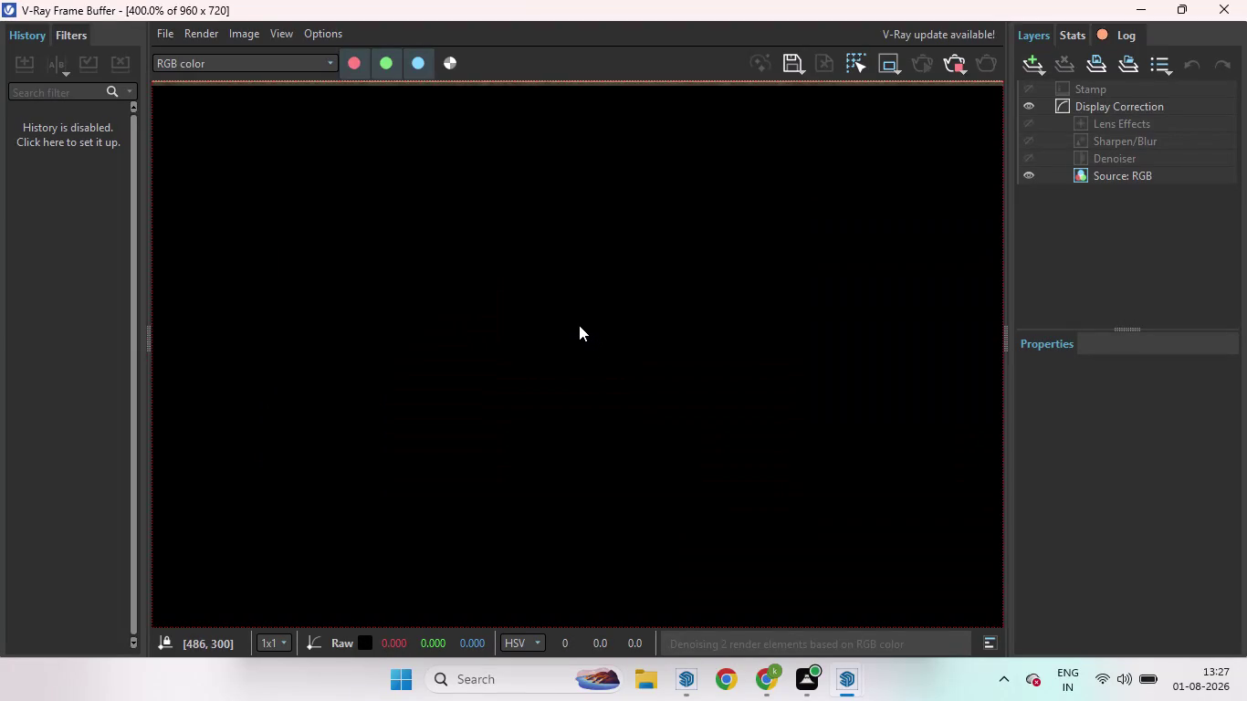
Zoom in and out over the arched TV wall and wooden console in the frame buffer.
scroll(down, 3)
scroll(down, 3)
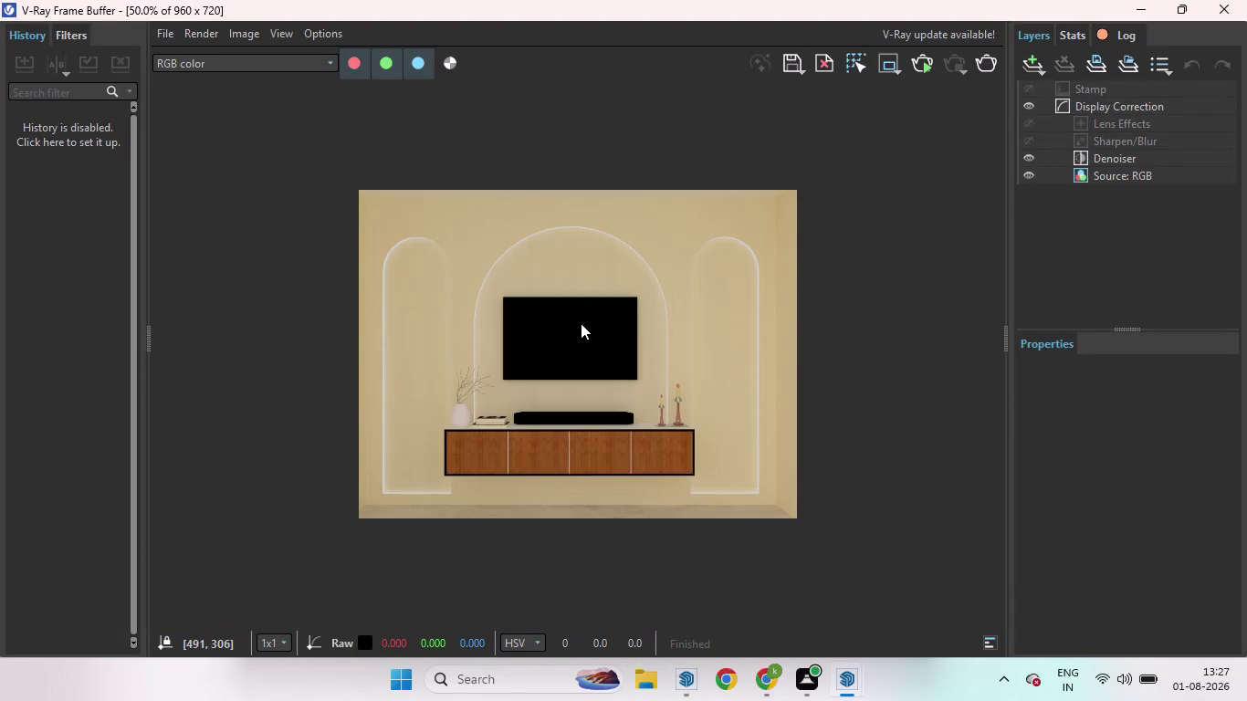
scroll(up, 3)
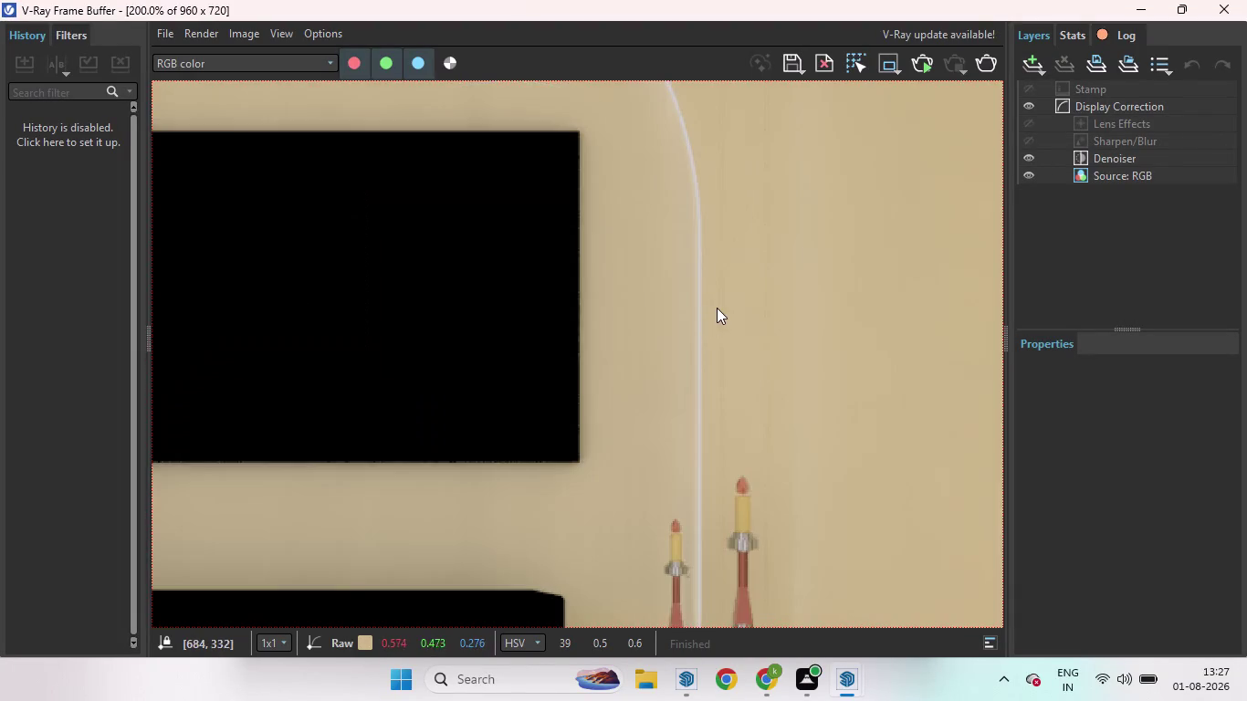
scroll(down, 3)
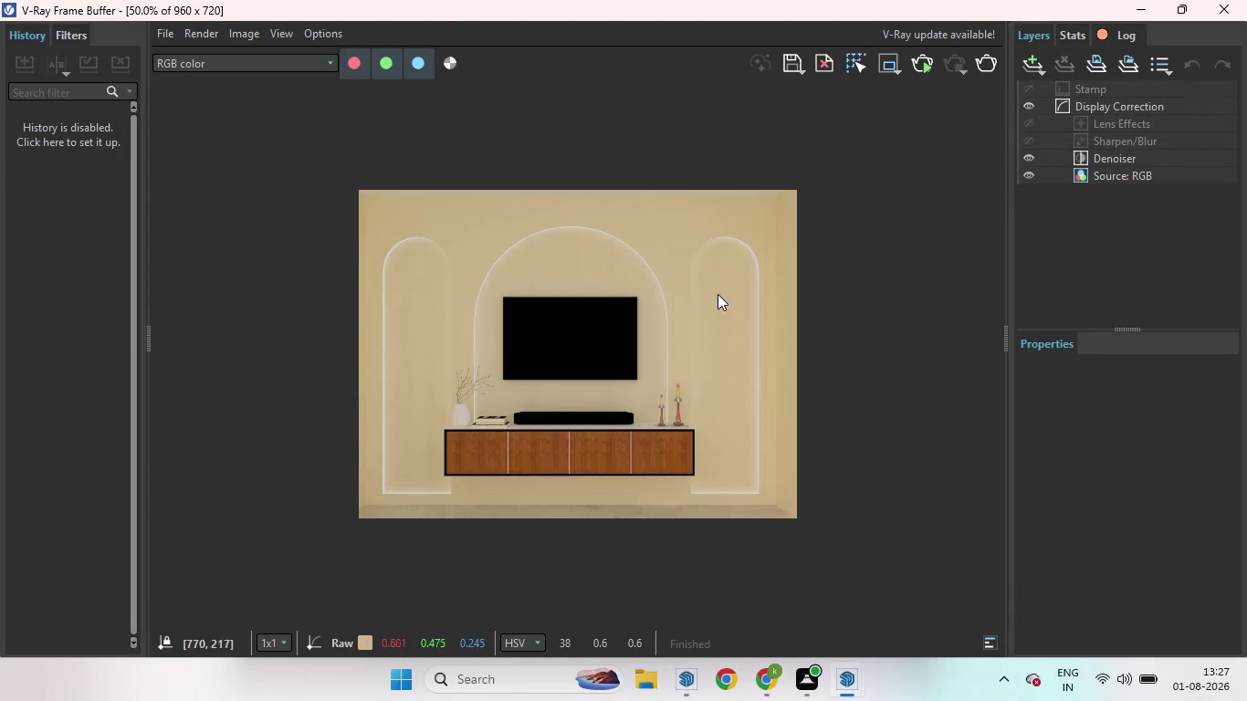
scroll(up, 3)
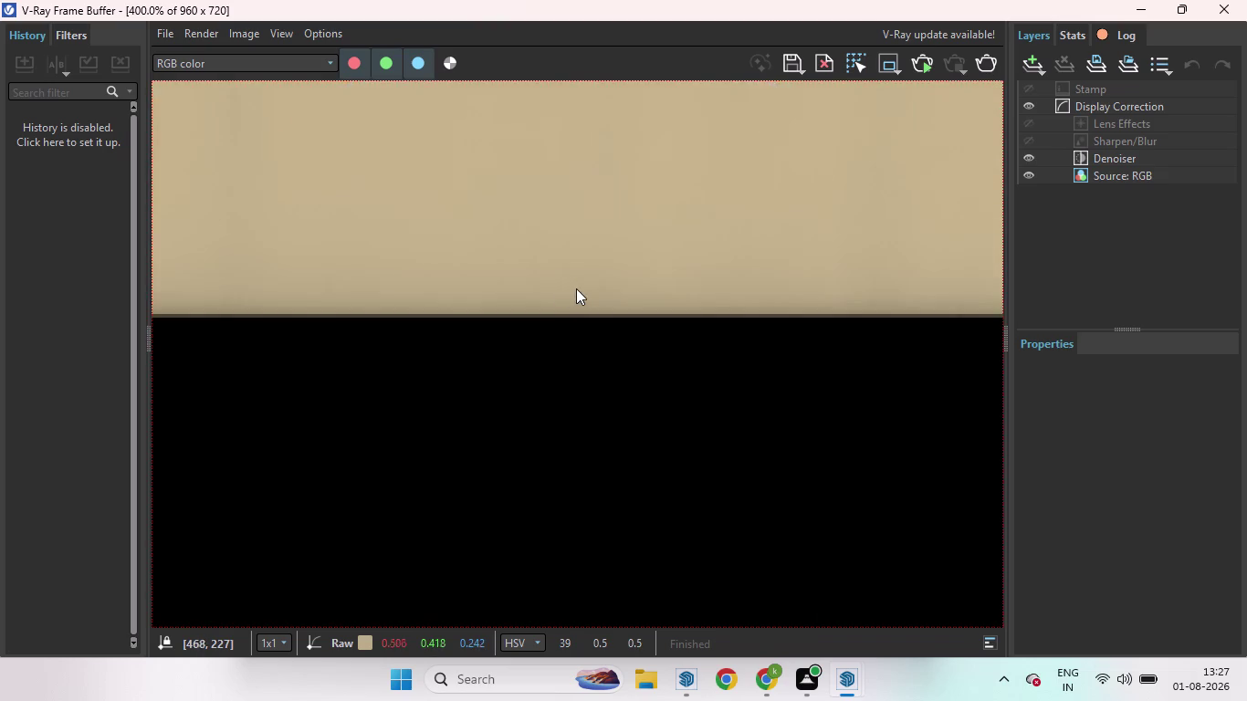
scroll(down, 3)
scroll(down, 3)
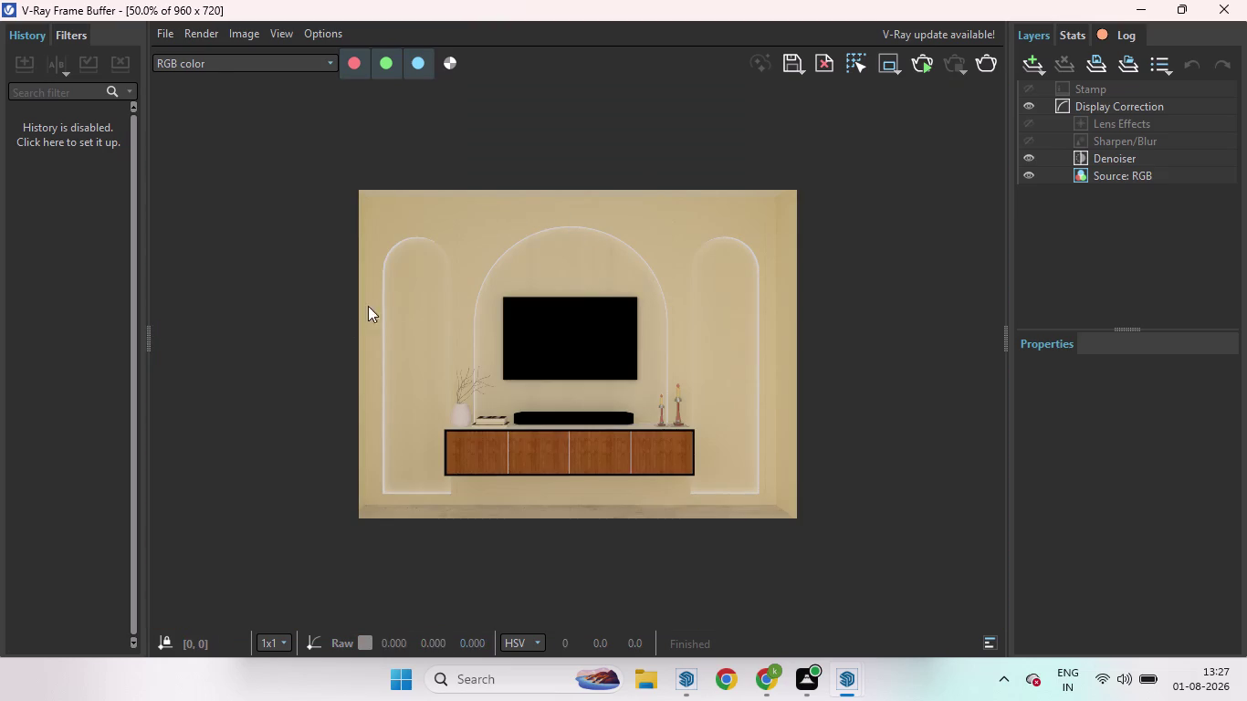
scroll(up, 3)
scroll(up, 3)
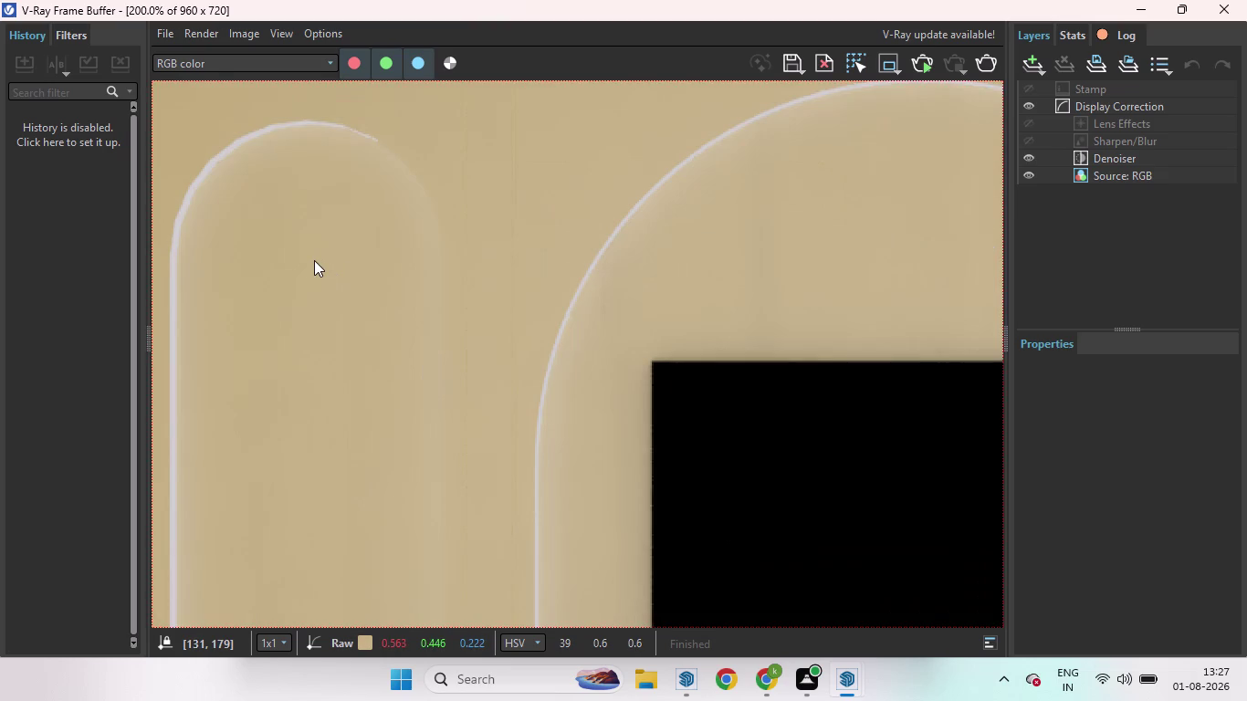
scroll(down, 3)
scroll(up, 3)
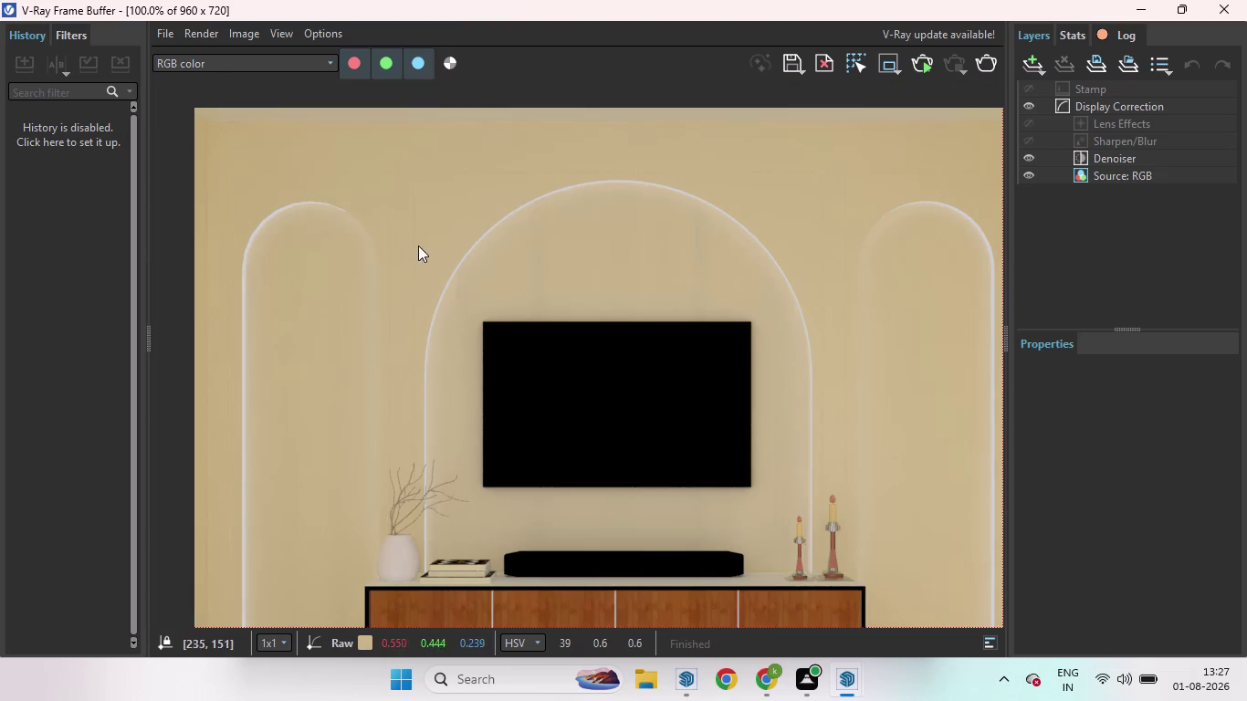
scroll(down, 3)
scroll(up, 3)
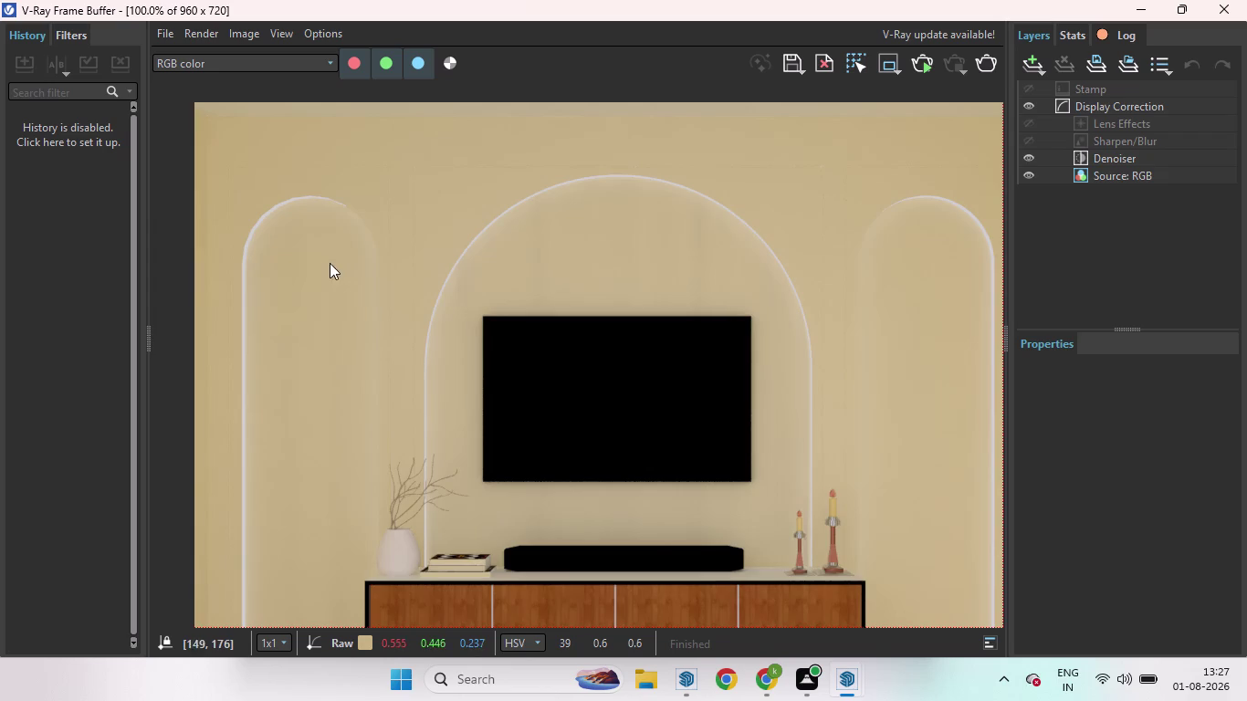
scroll(up, 3)
scroll(down, 3)
scroll(down, 3)
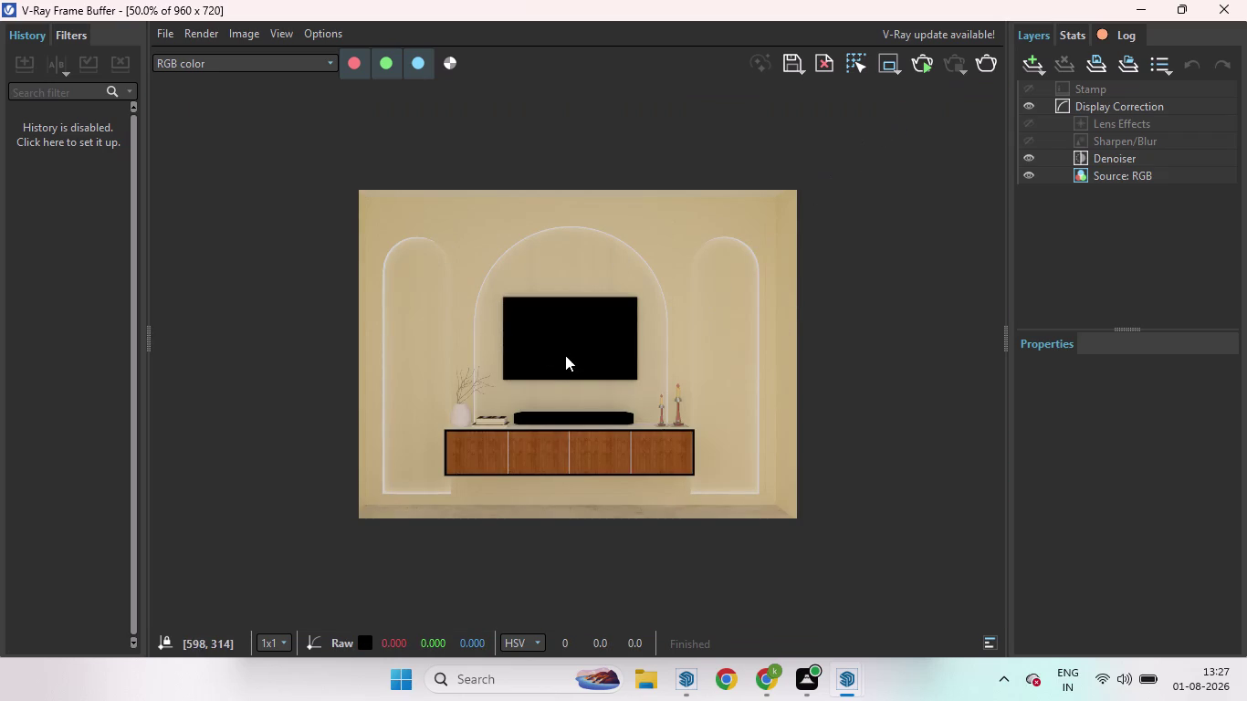
scroll(up, 3)
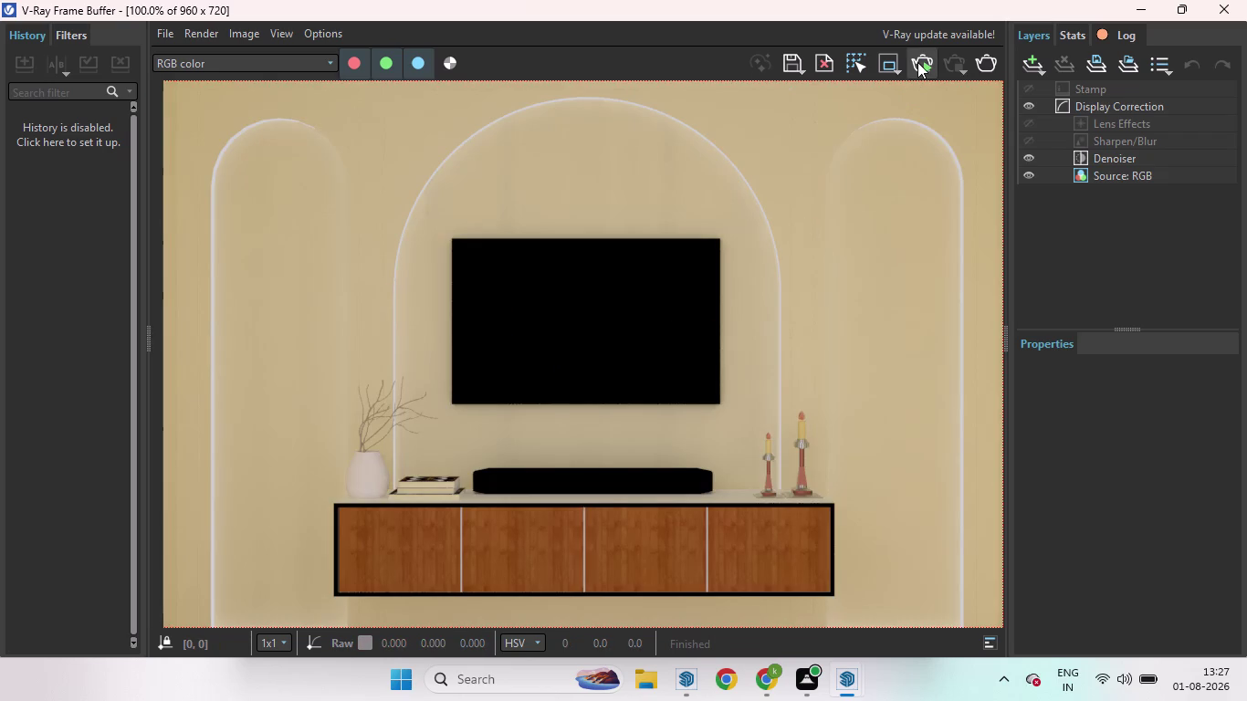
scroll(down, 3)
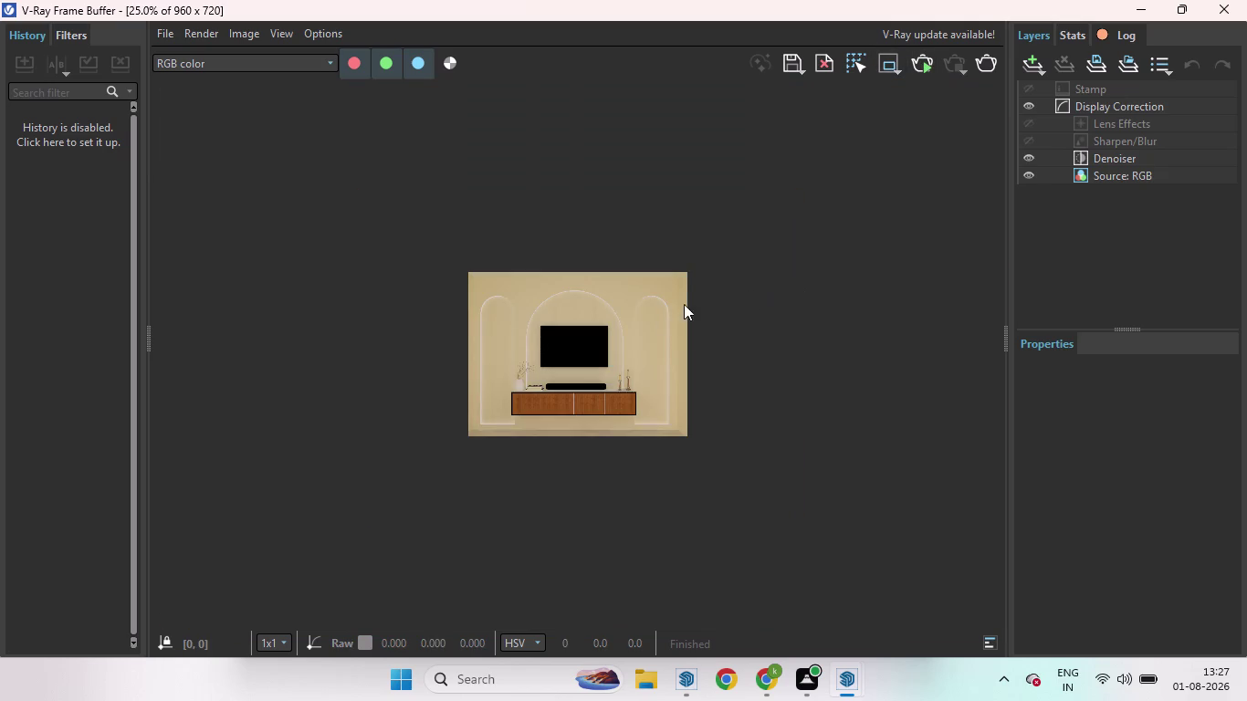
scroll(up, 3)
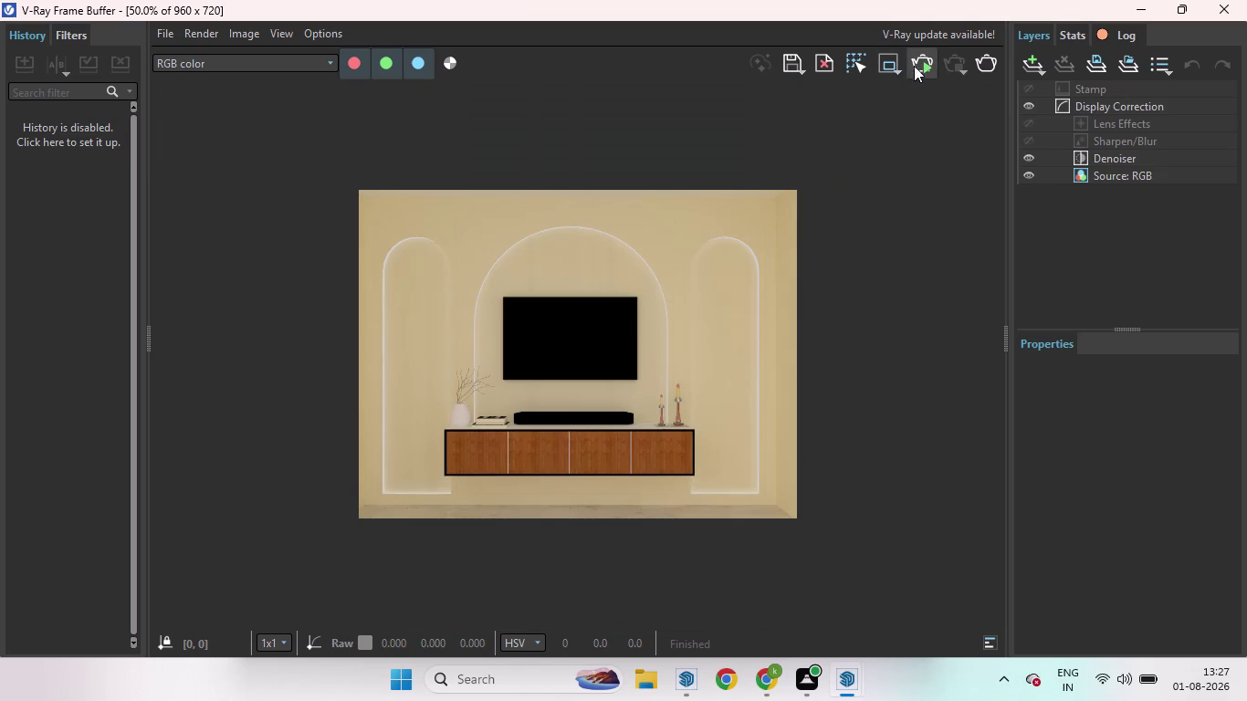
Start a fresh V-Ray render, then open and close the Asset Editor settings.
click(917, 64)
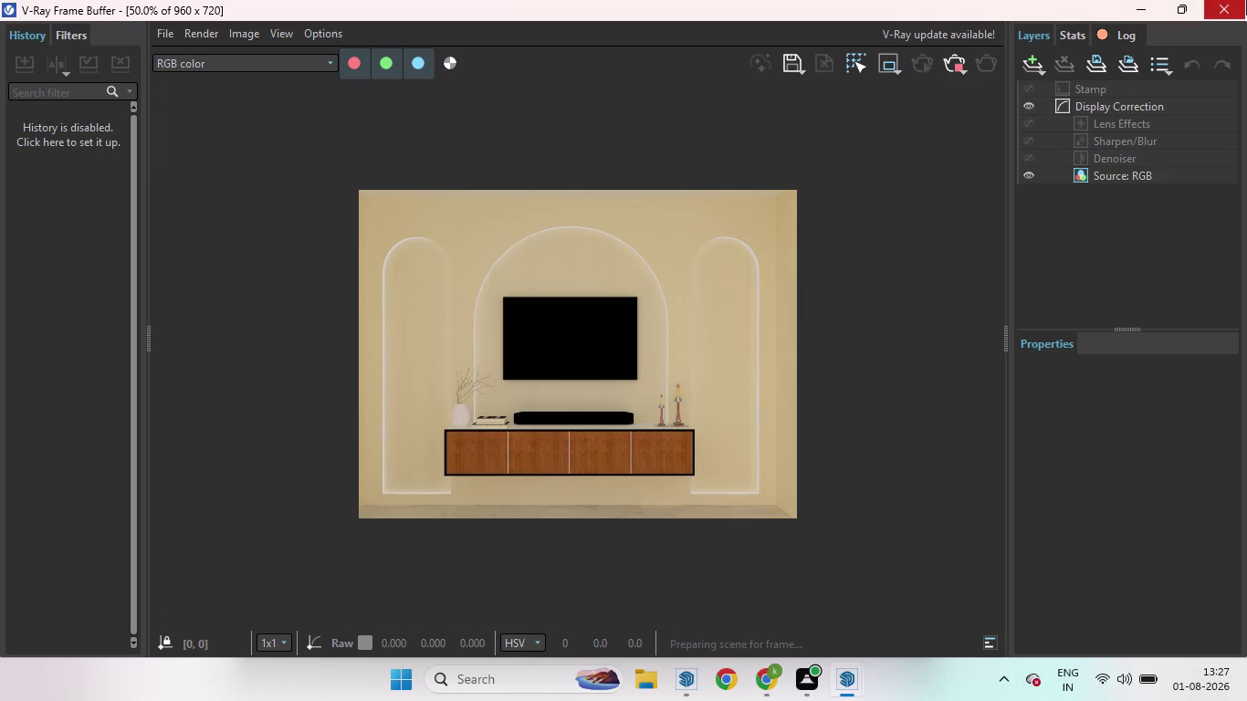
click(1246, 0)
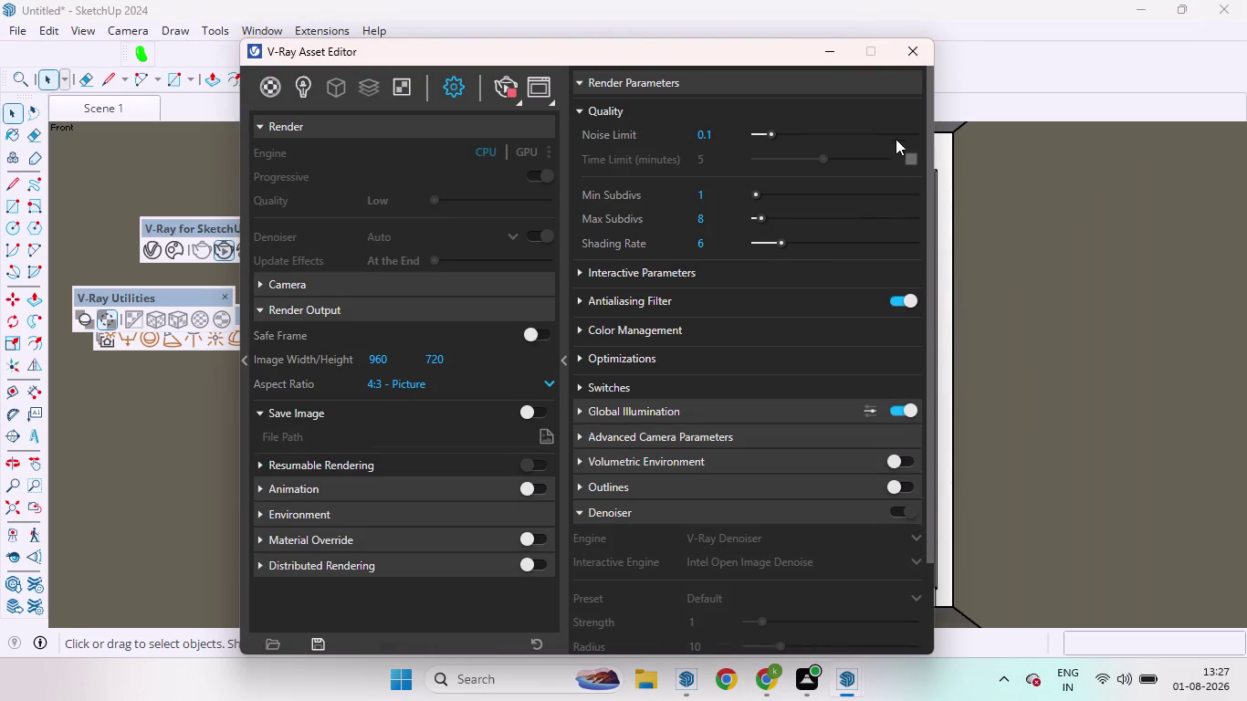
click(904, 58)
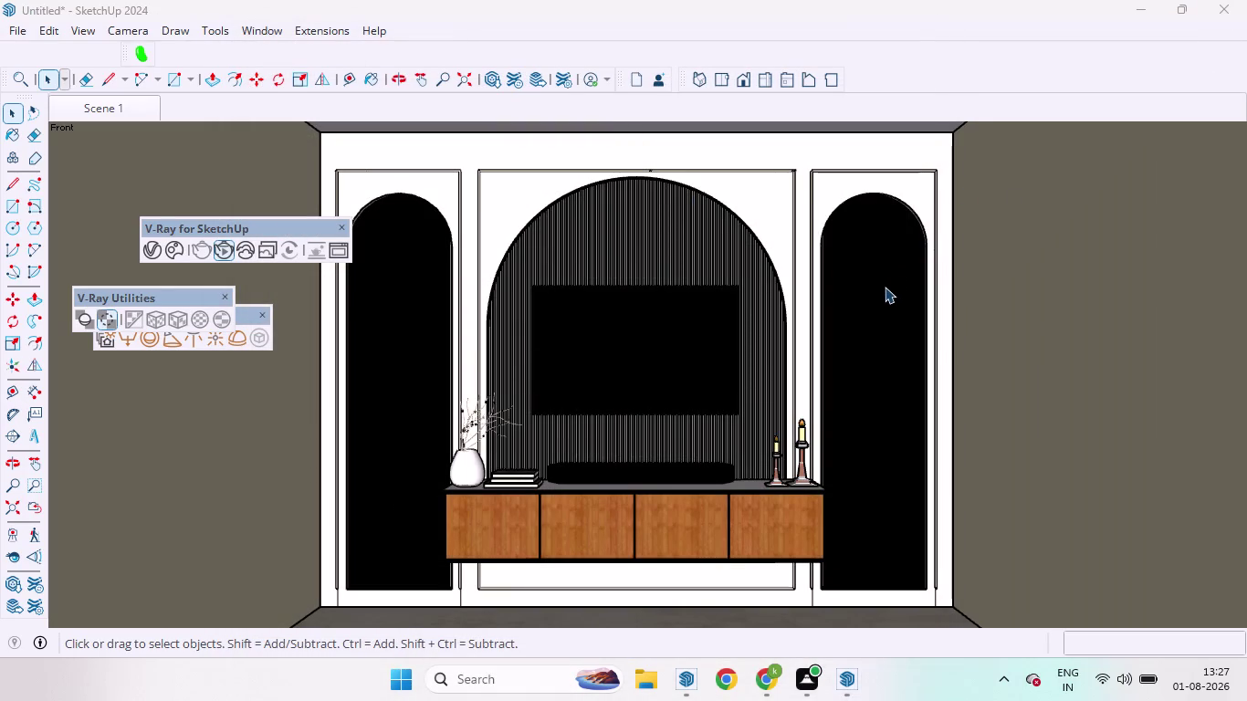
scroll(up, 3)
click(882, 285)
scroll(down, 3)
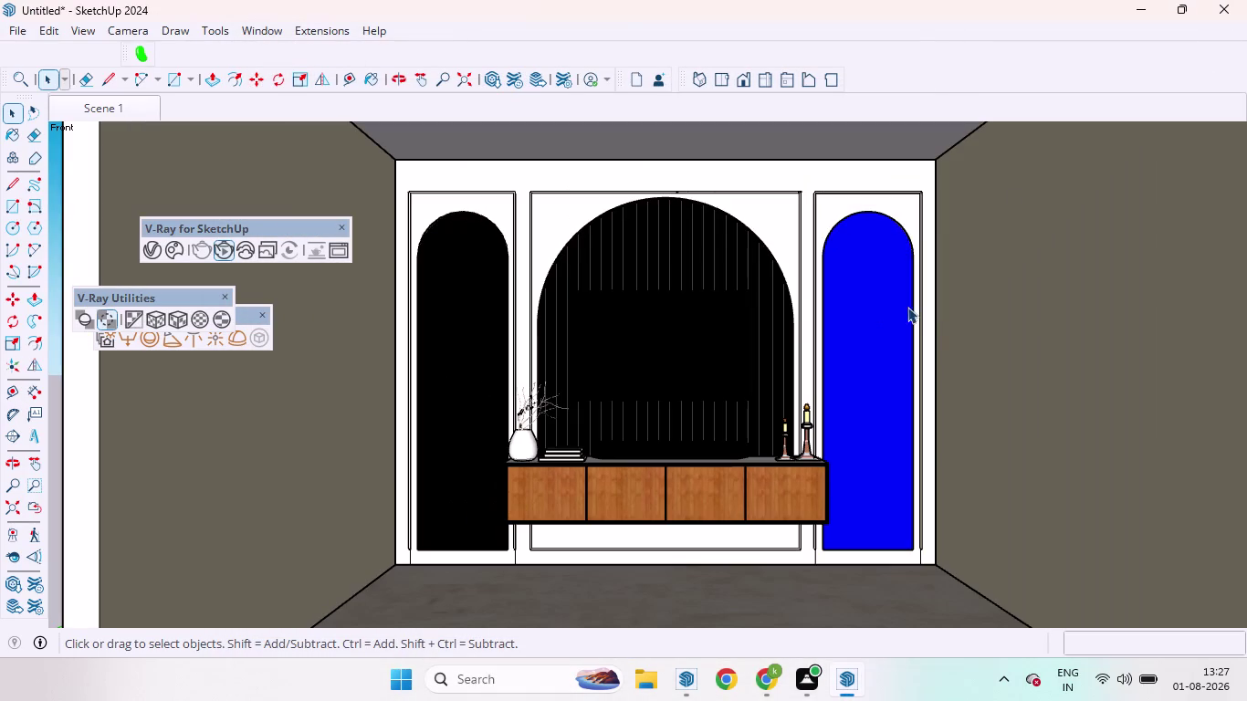
key(Delete)
scroll(up, 3)
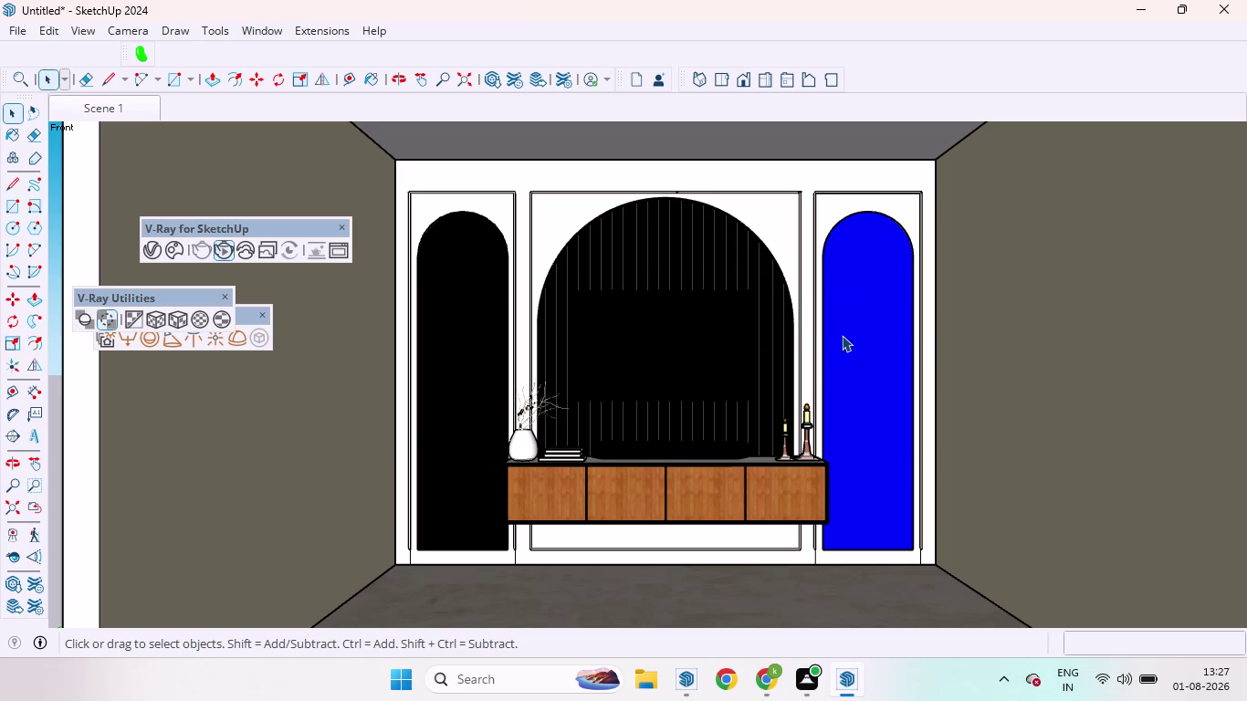
right_click(845, 335)
scroll(up, 3)
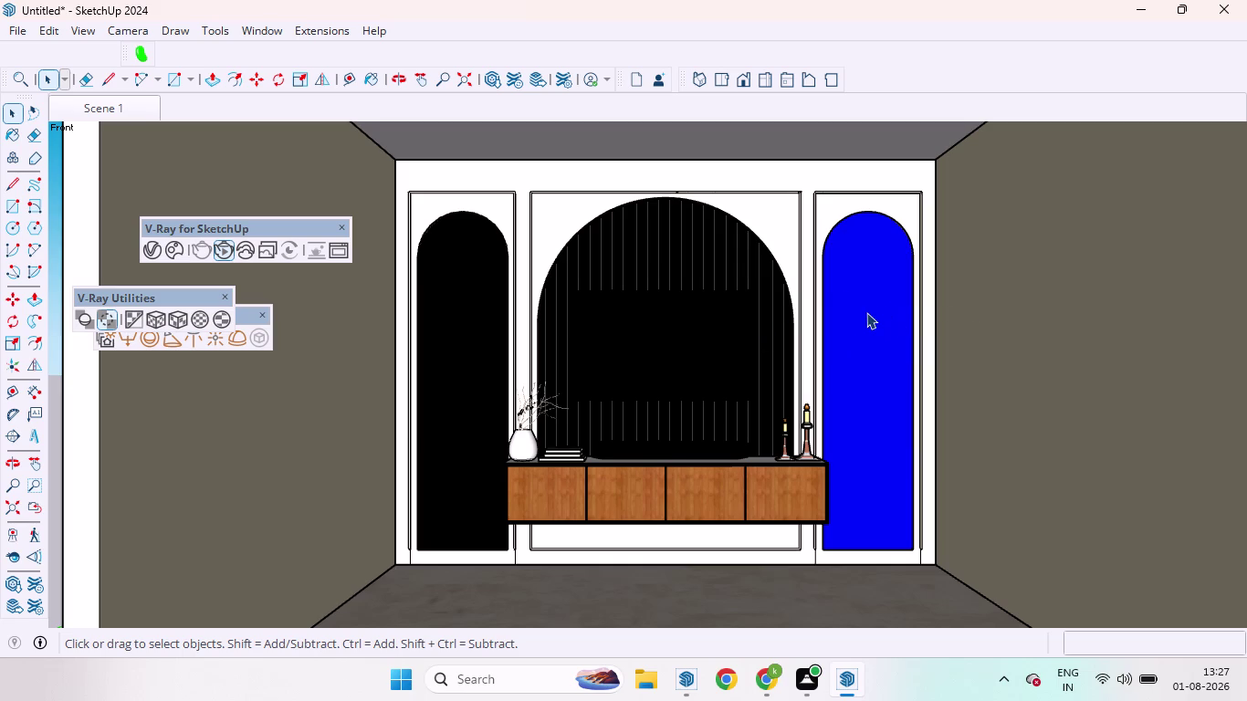
right_click(867, 312)
scroll(down, 3)
click(3, 112)
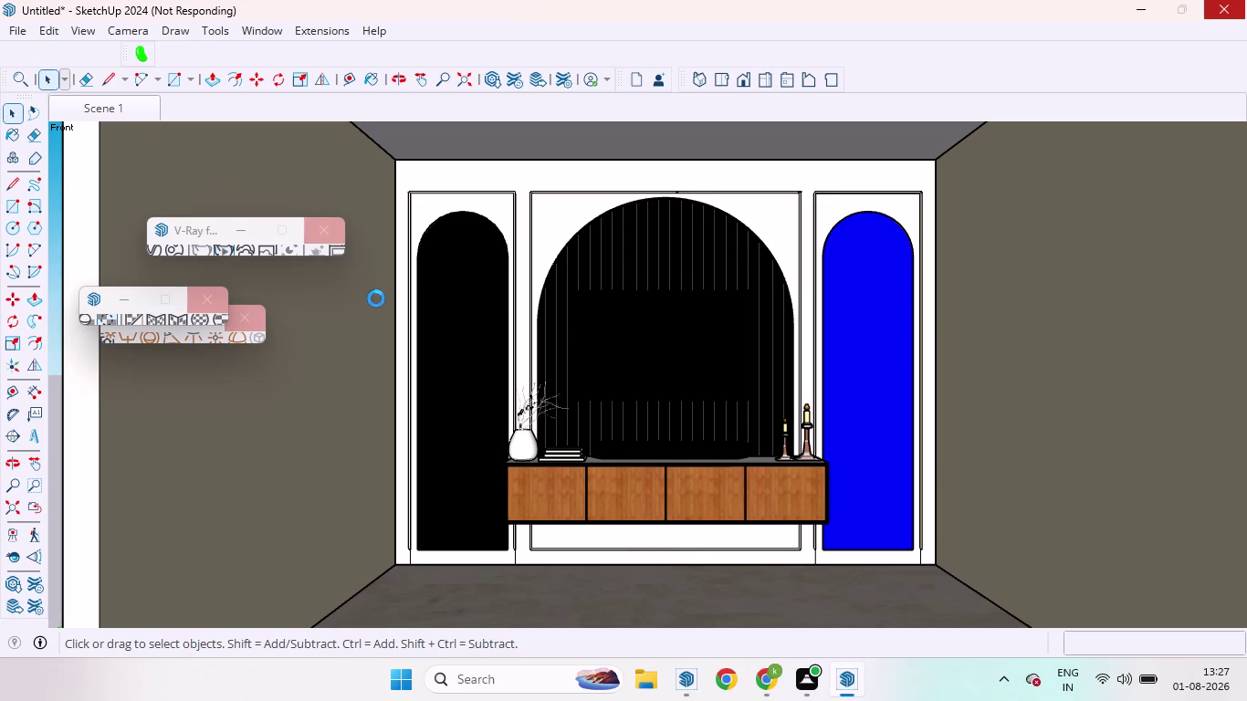